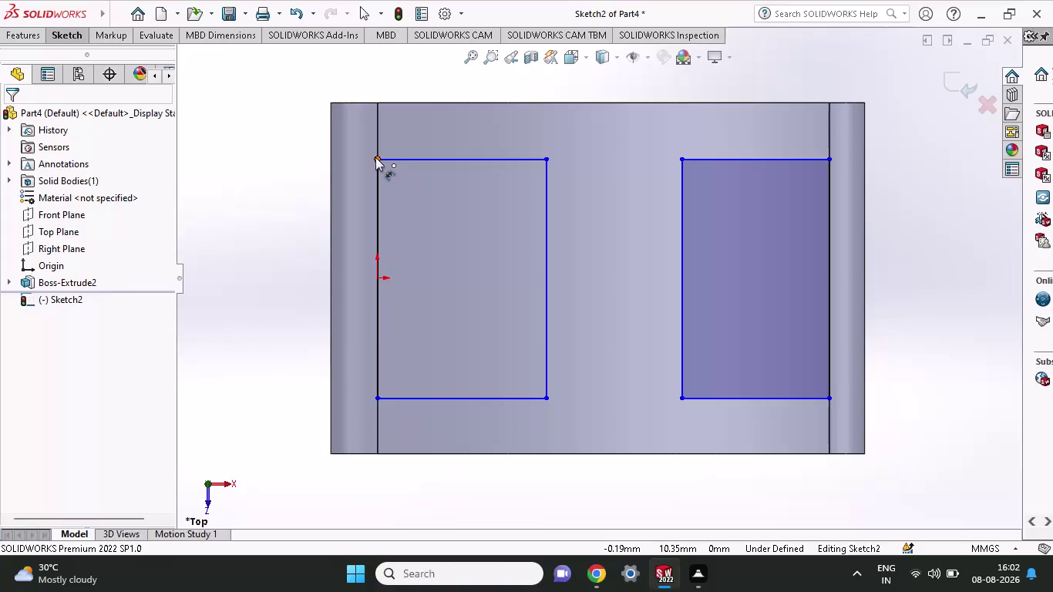
Dimension the left rectangle's top-left and bottom-left corners 5 mm from the part's top and bottom edges.
click(375, 158)
click(376, 100)
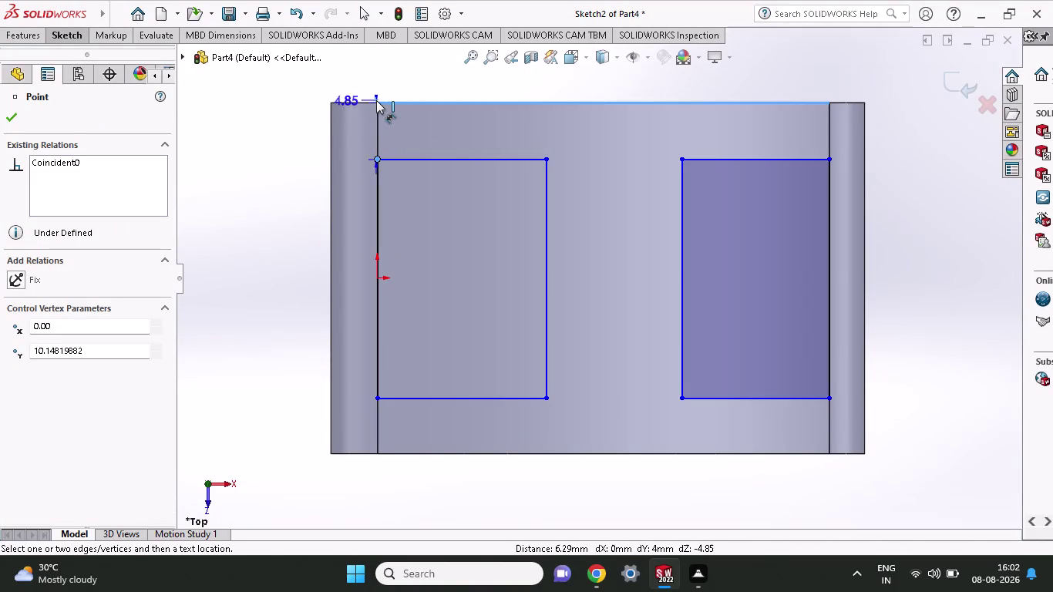
click(232, 103)
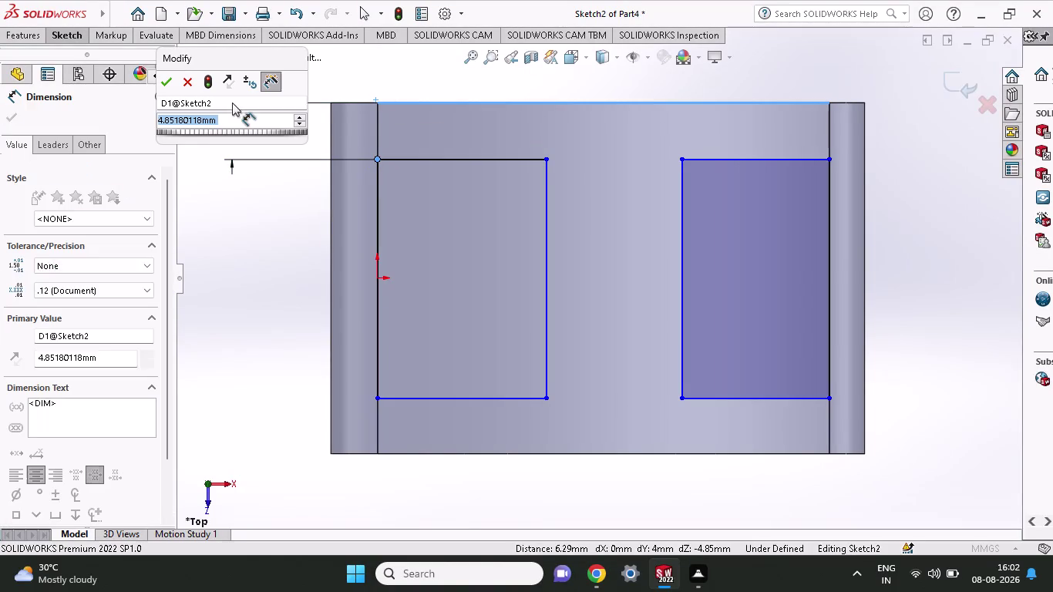
key(5)
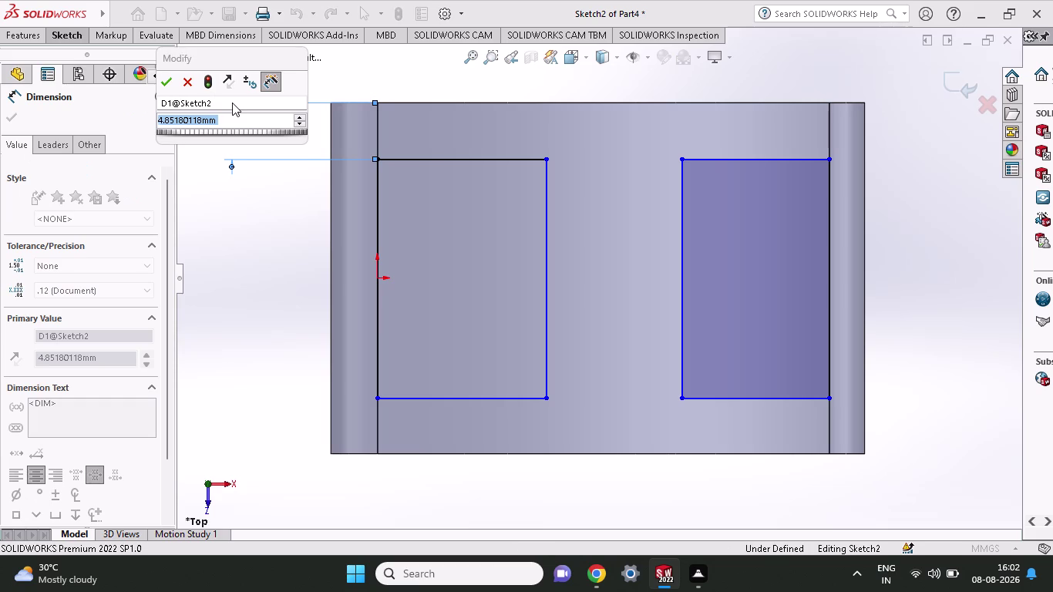
key(Return)
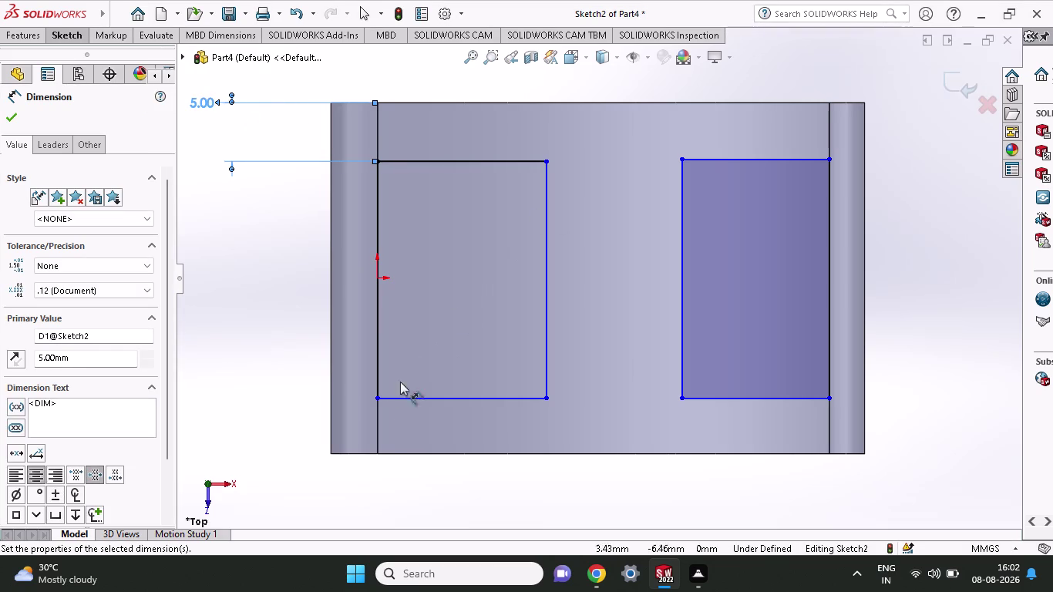
click(377, 452)
click(377, 401)
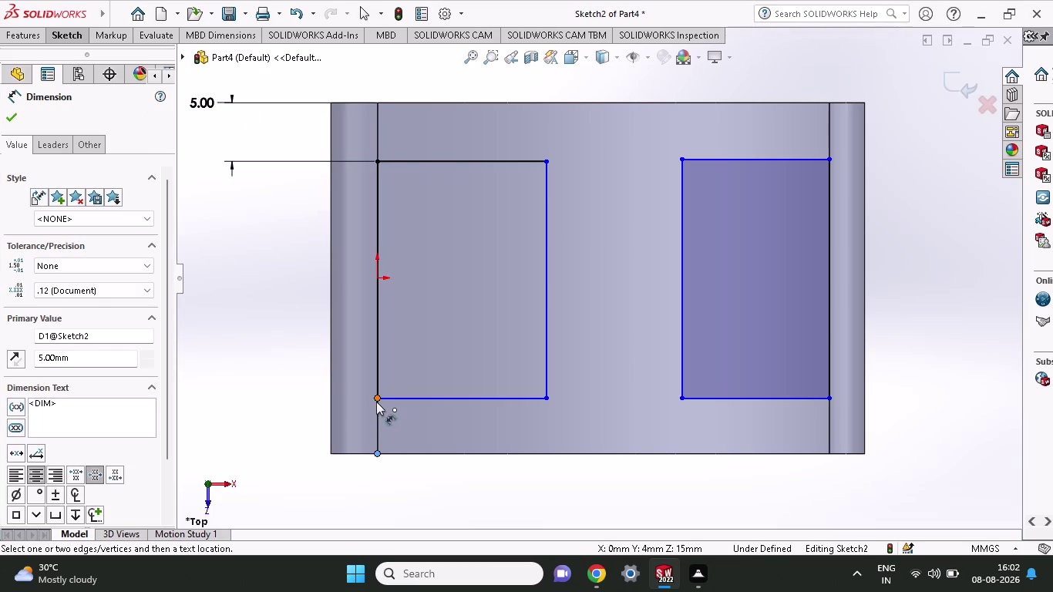
click(279, 394)
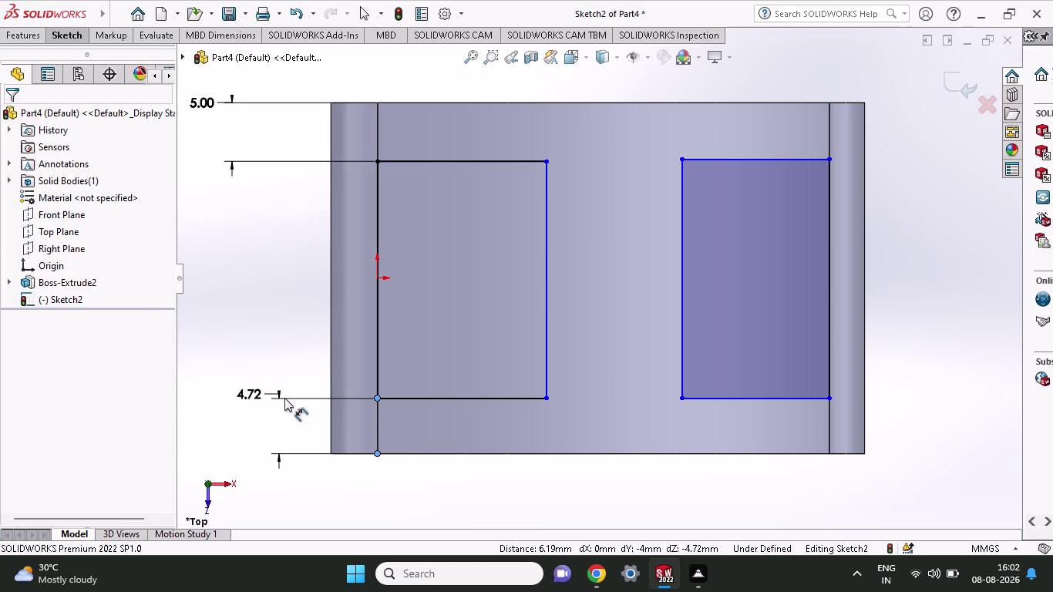
key(5)
key(Return)
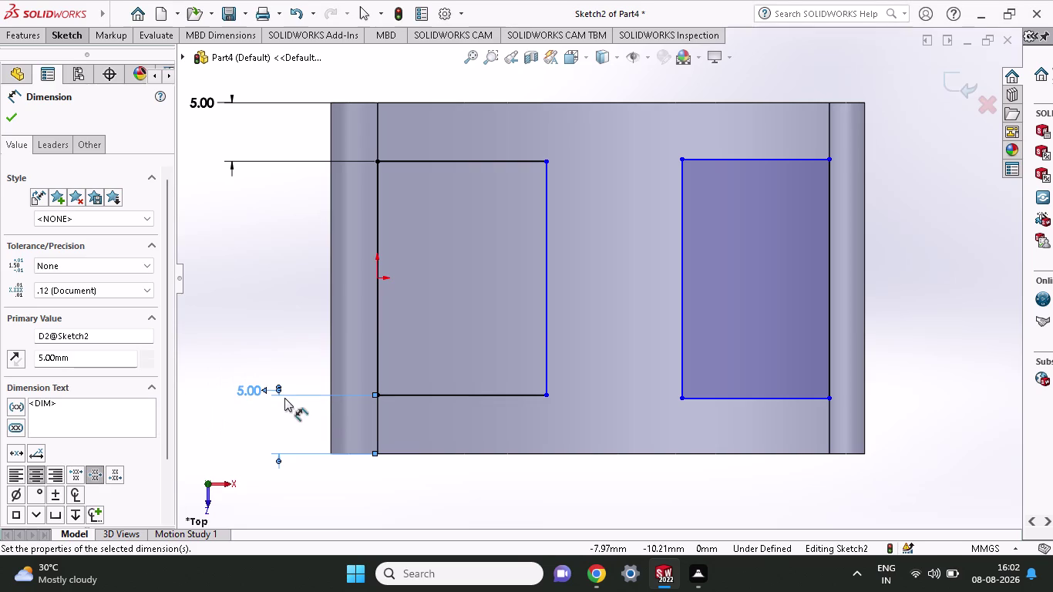